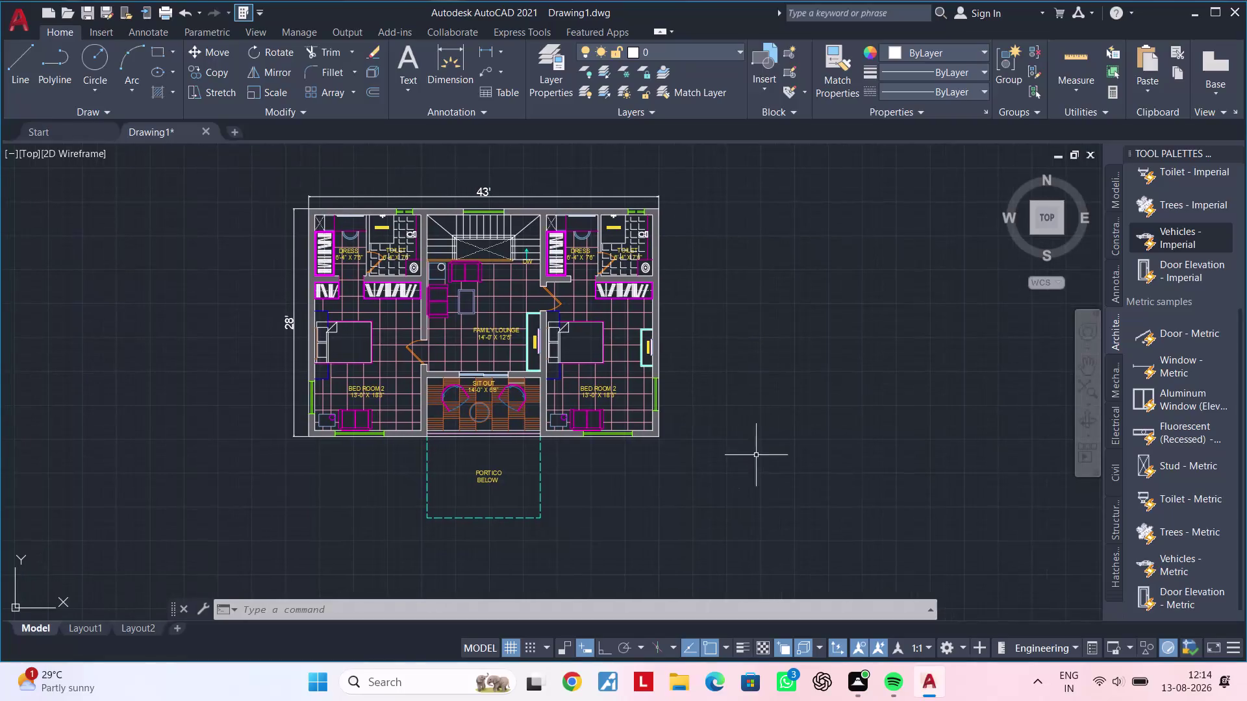
Recentre the furnished floor plan and quick-save it as Drawing1.dwg.
middle_drag(752, 456, 761, 455)
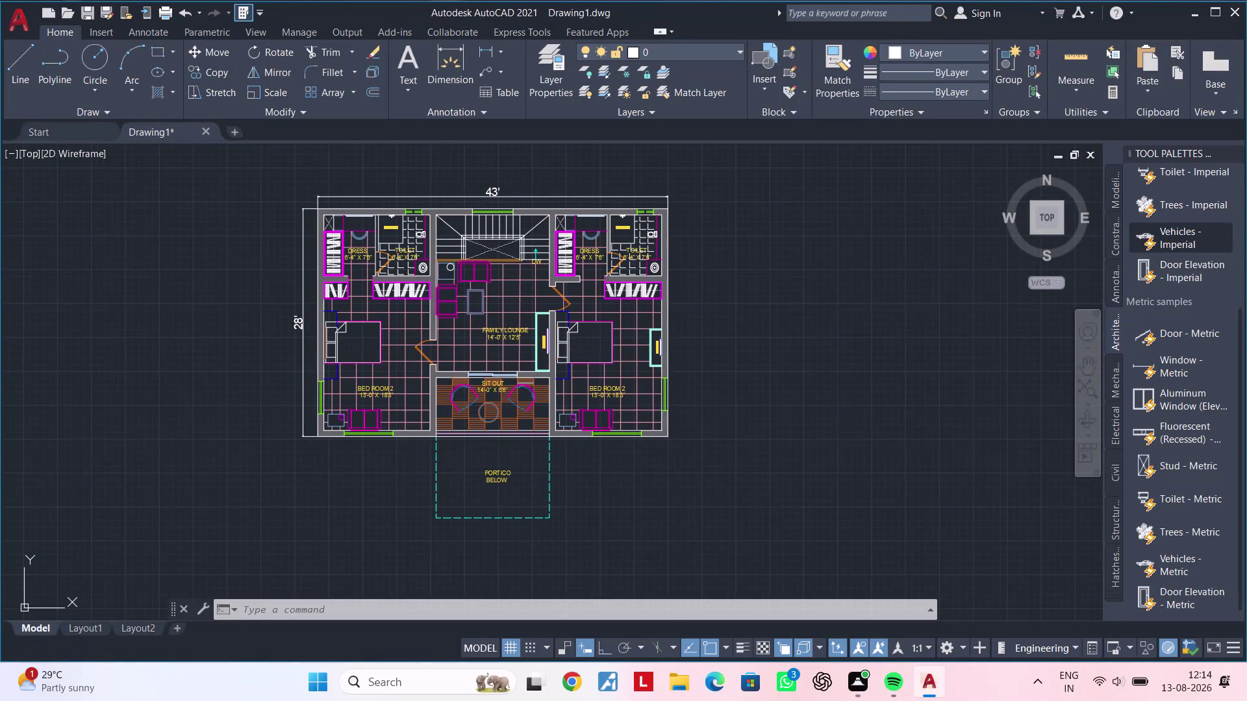
key(ctrl+s)
key(ctrl+s)
key(ctrl+s)
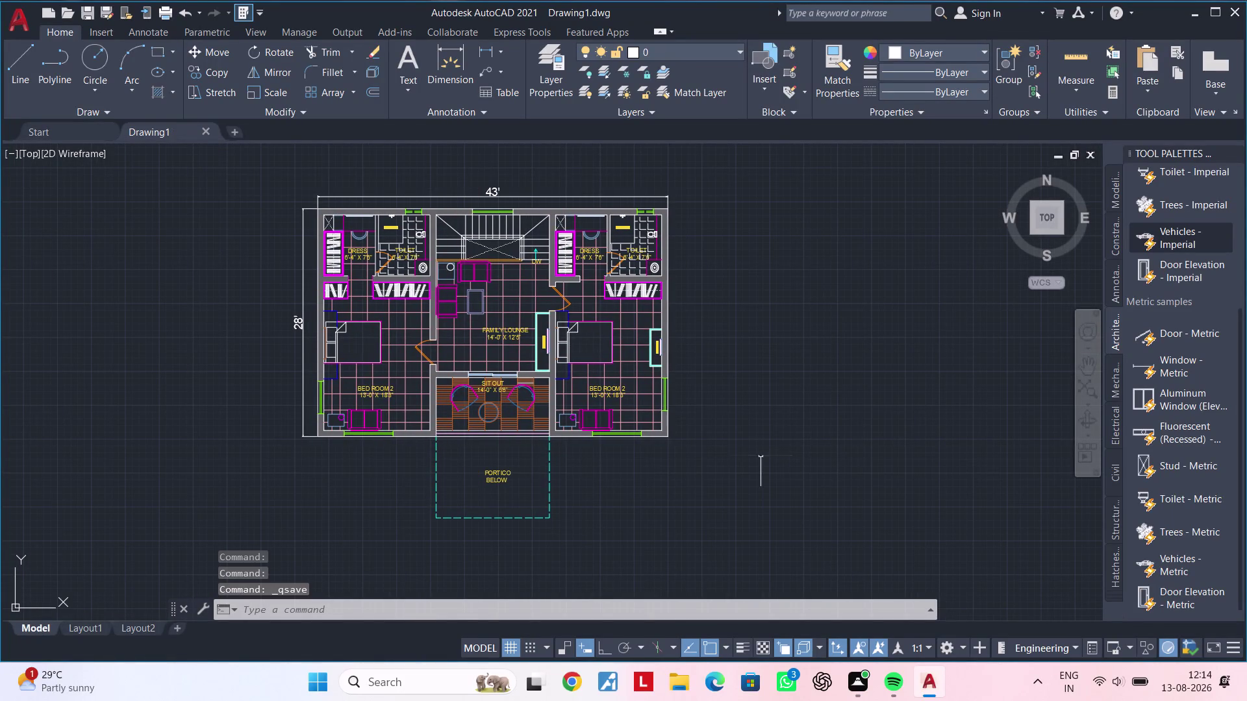
key(ctrl+s)
key(ctrl+s)
key(ctrl+s)
key(ctrl+s)
key(ctrl+s)
key(ctrl+s)
key(ctrl+s)
key(ctrl+s)
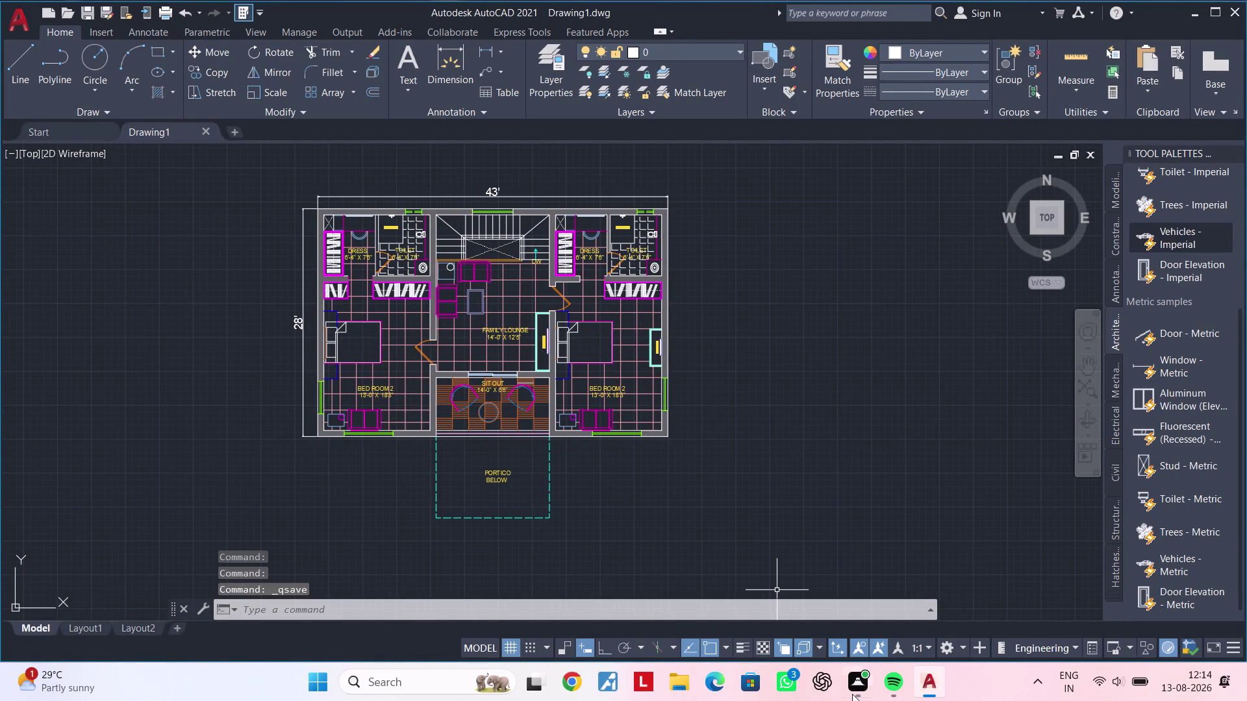